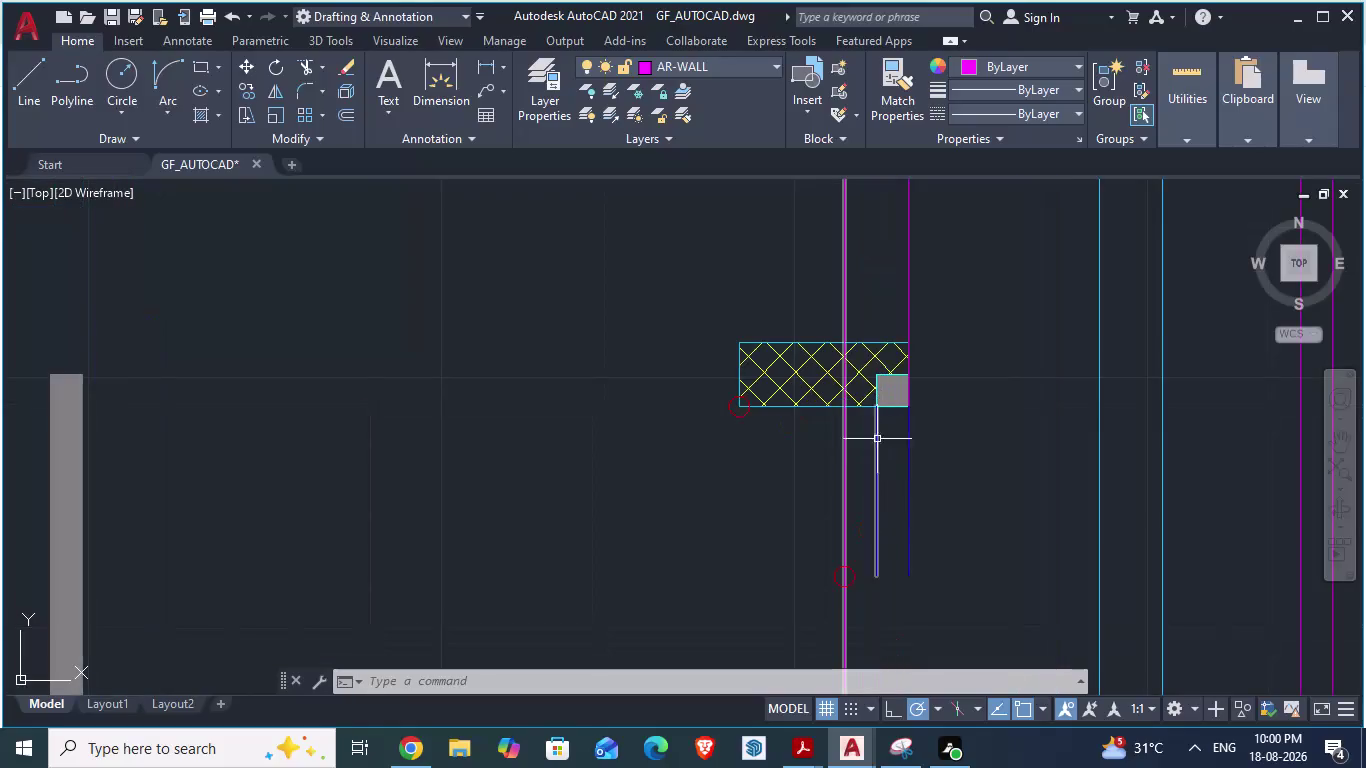
Erase the grey solid hatch filling the T-shaped interior wall near the dining area.
scroll(up, 3)
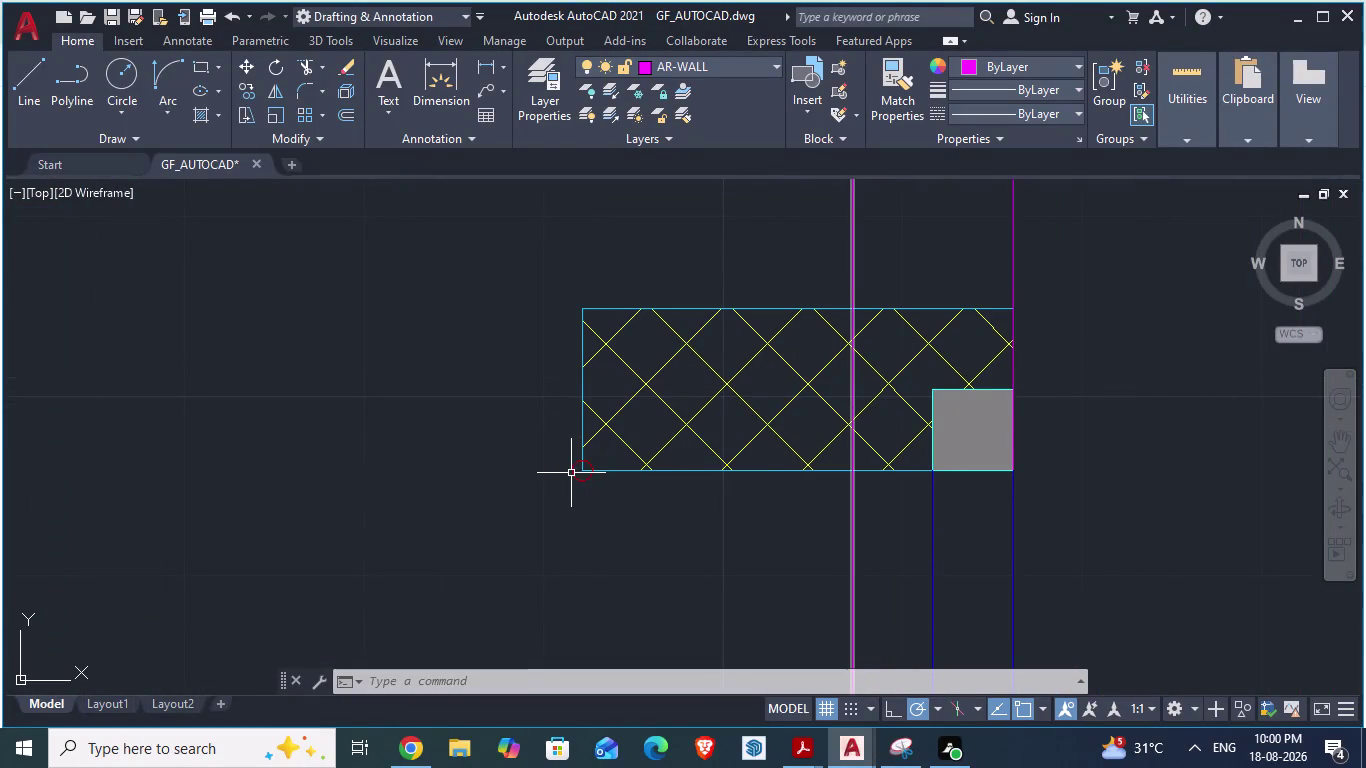
key(Escape)
key(Escape)
scroll(down, 3)
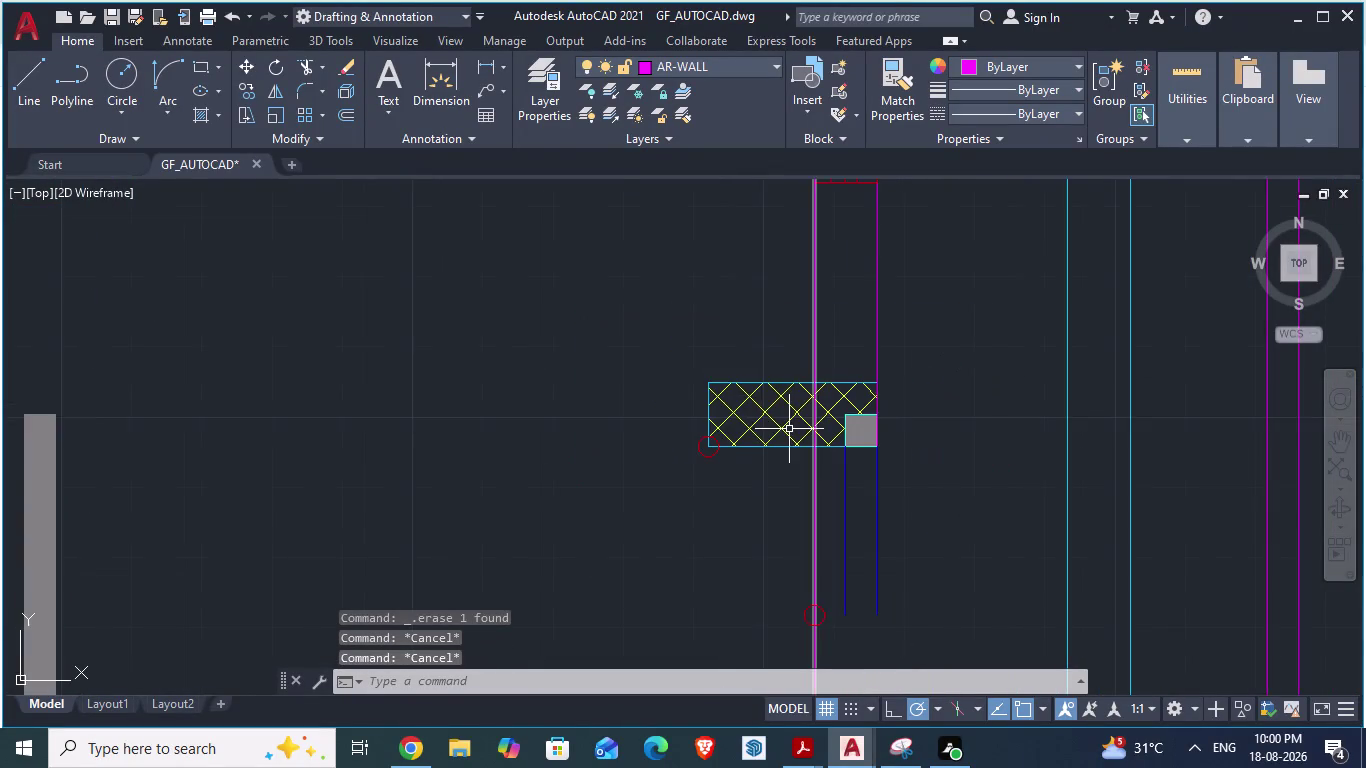
scroll(down, 3)
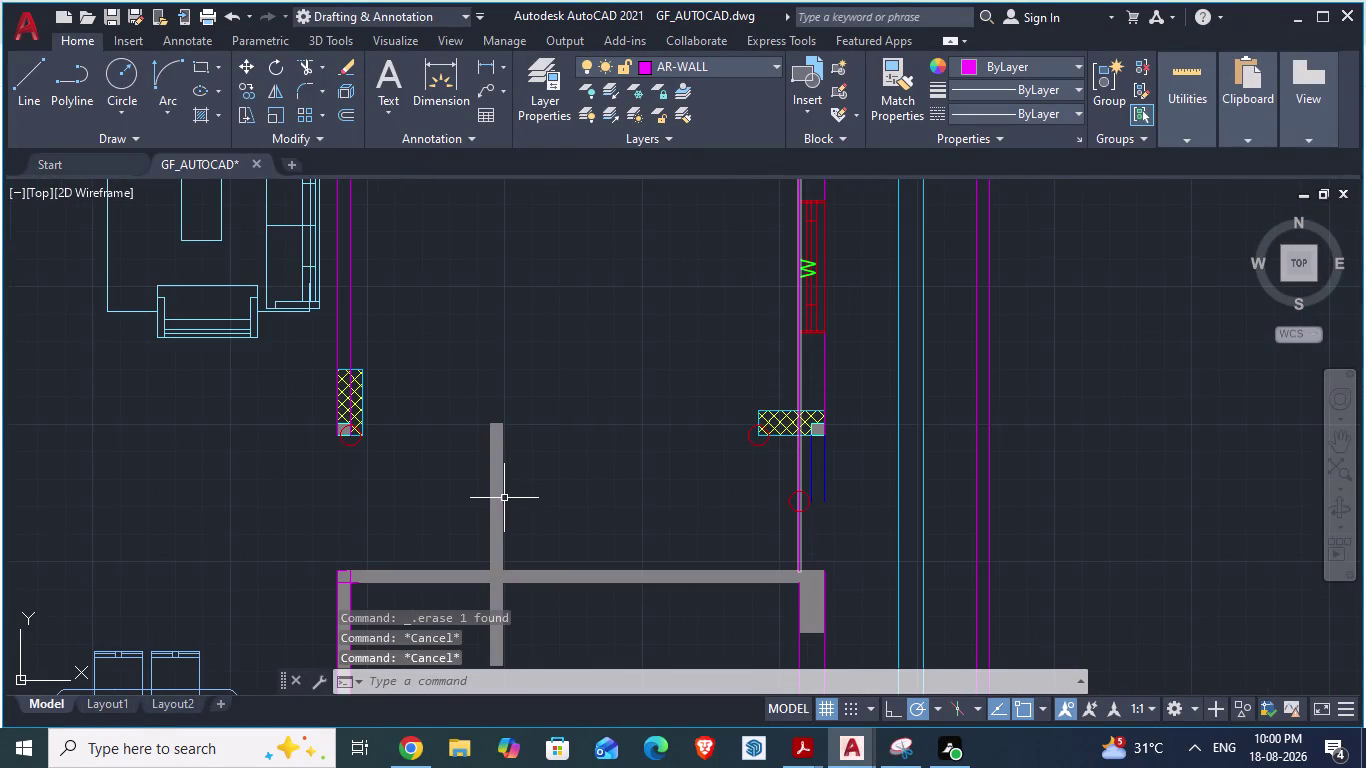
click(498, 501)
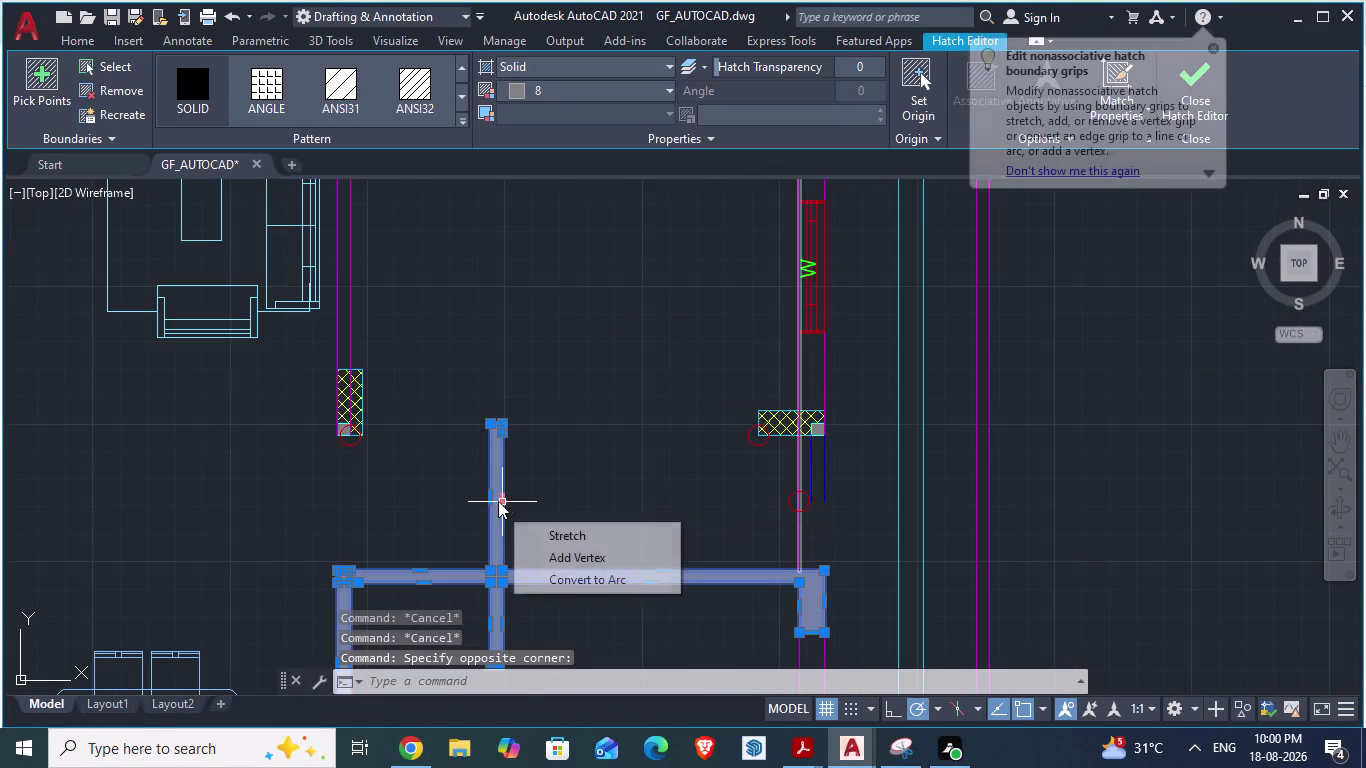
scroll(down, 3)
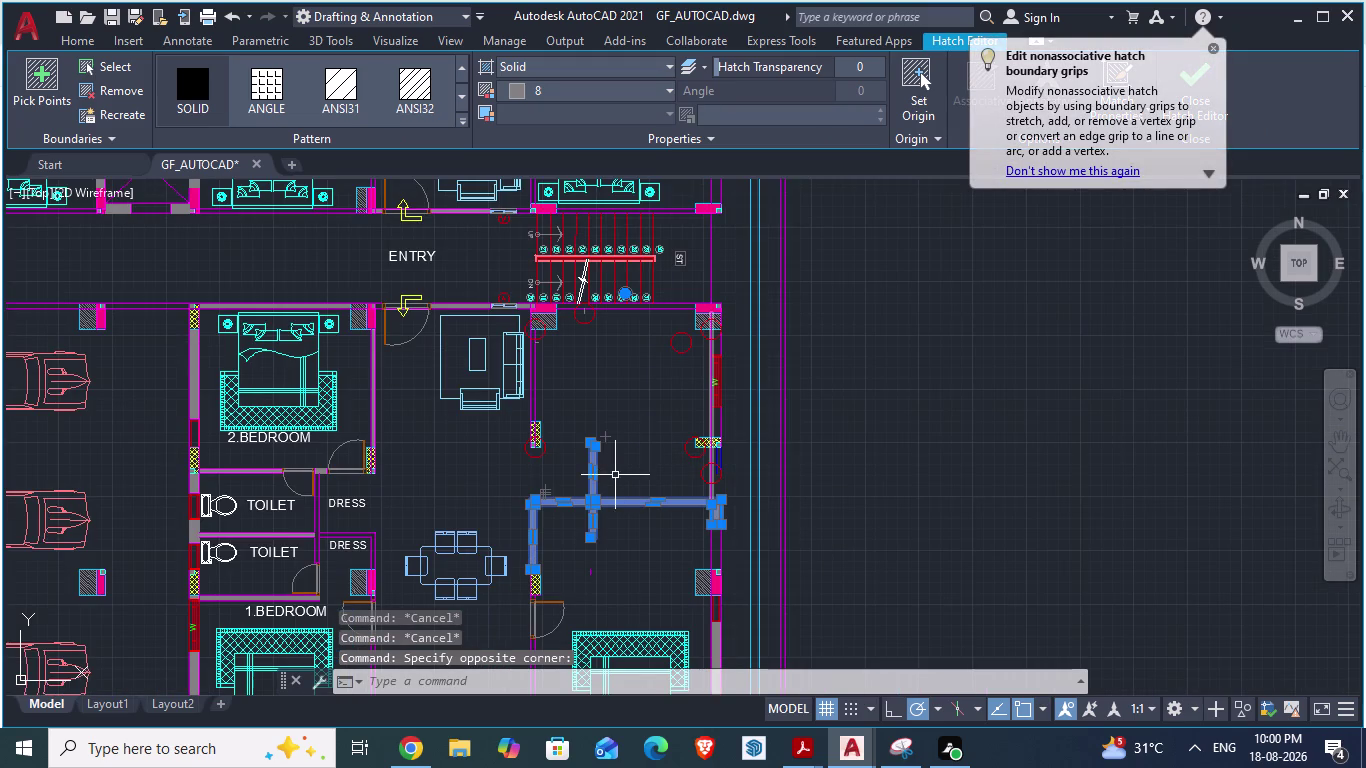
scroll(up, 3)
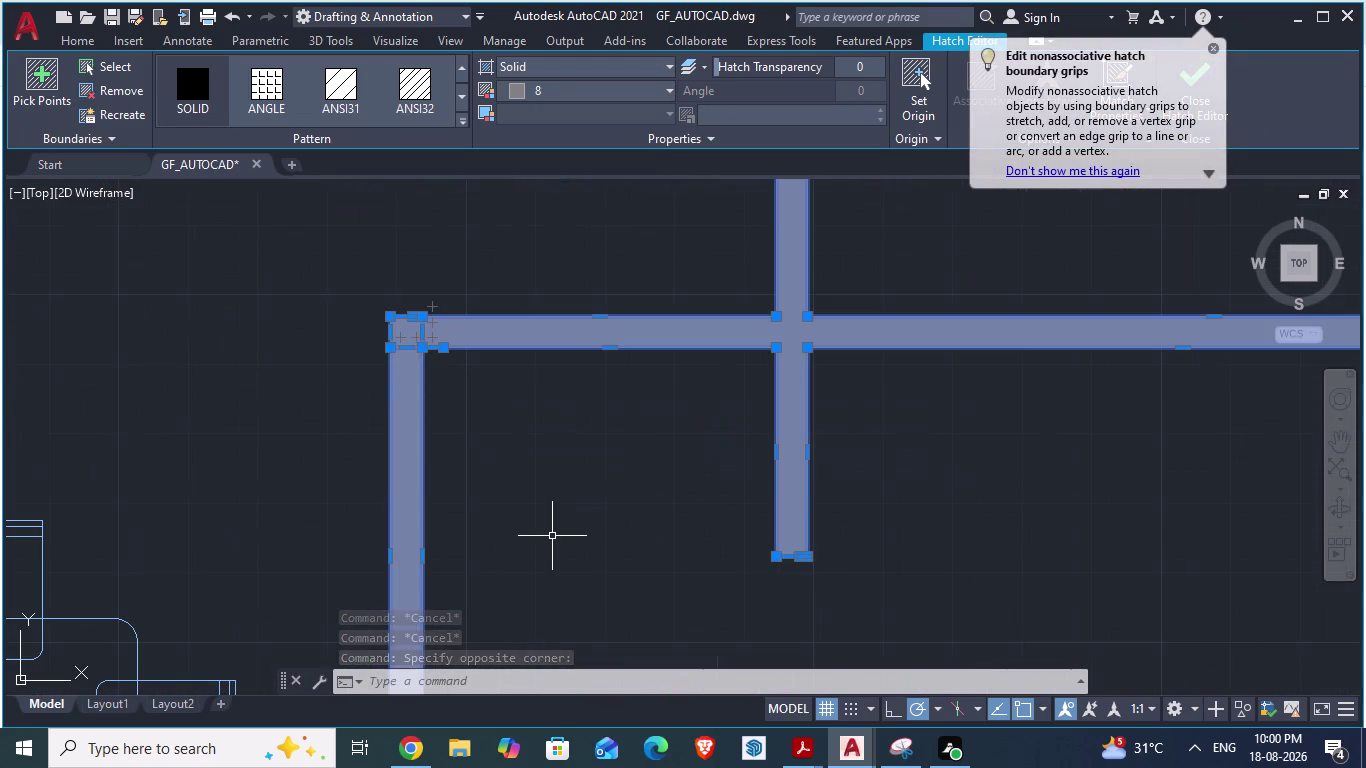
key(Delete)
scroll(down, 3)
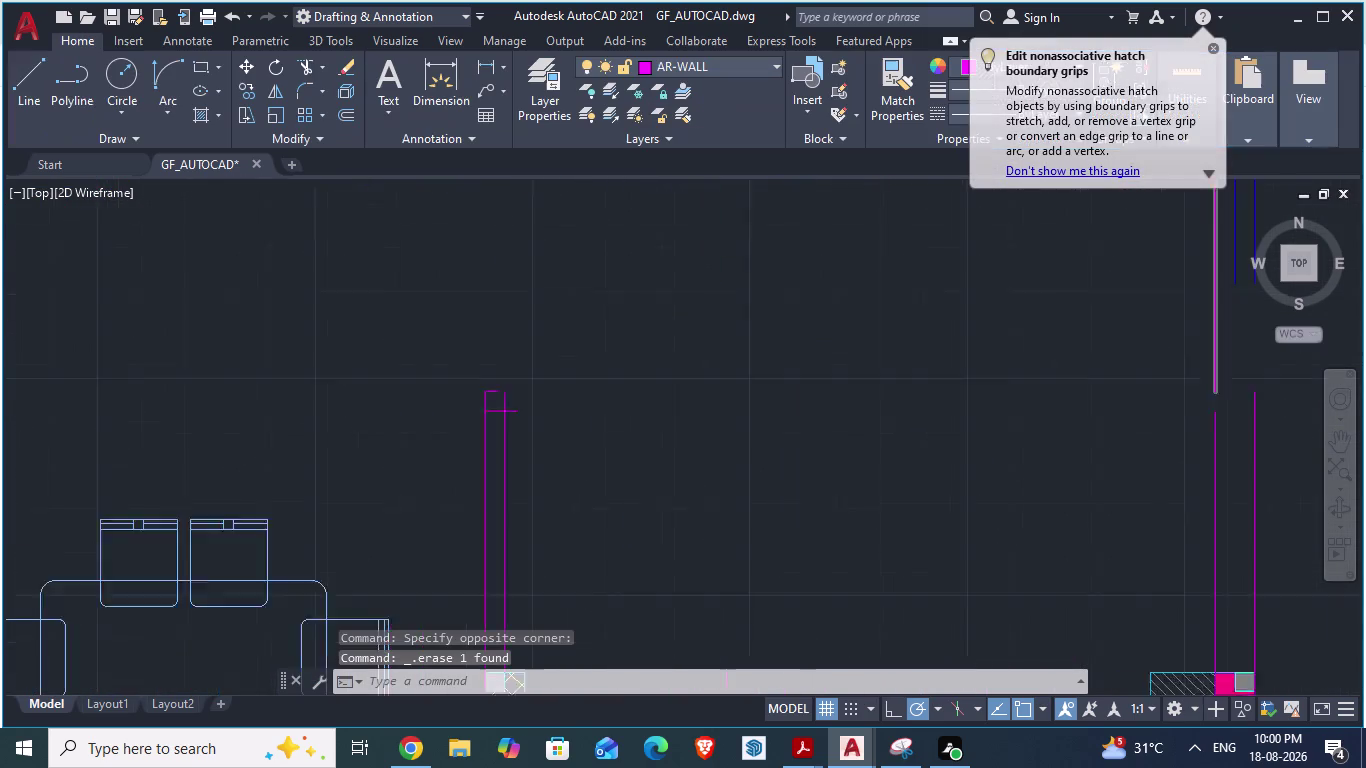
Undo the erase to restore the grey T-shaped wall hatch.
scroll(down, 3)
key(ctrl+z)
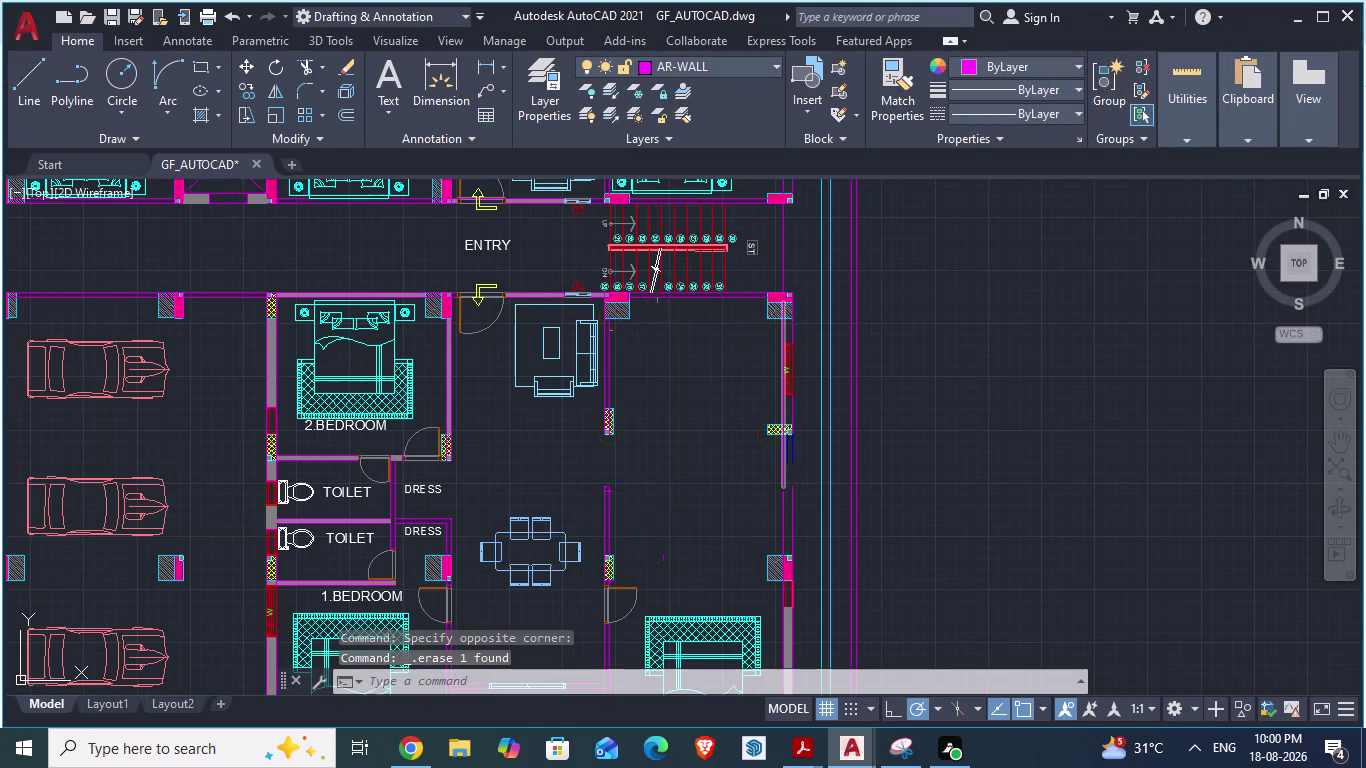
key(ctrl+z)
scroll(down, 3)
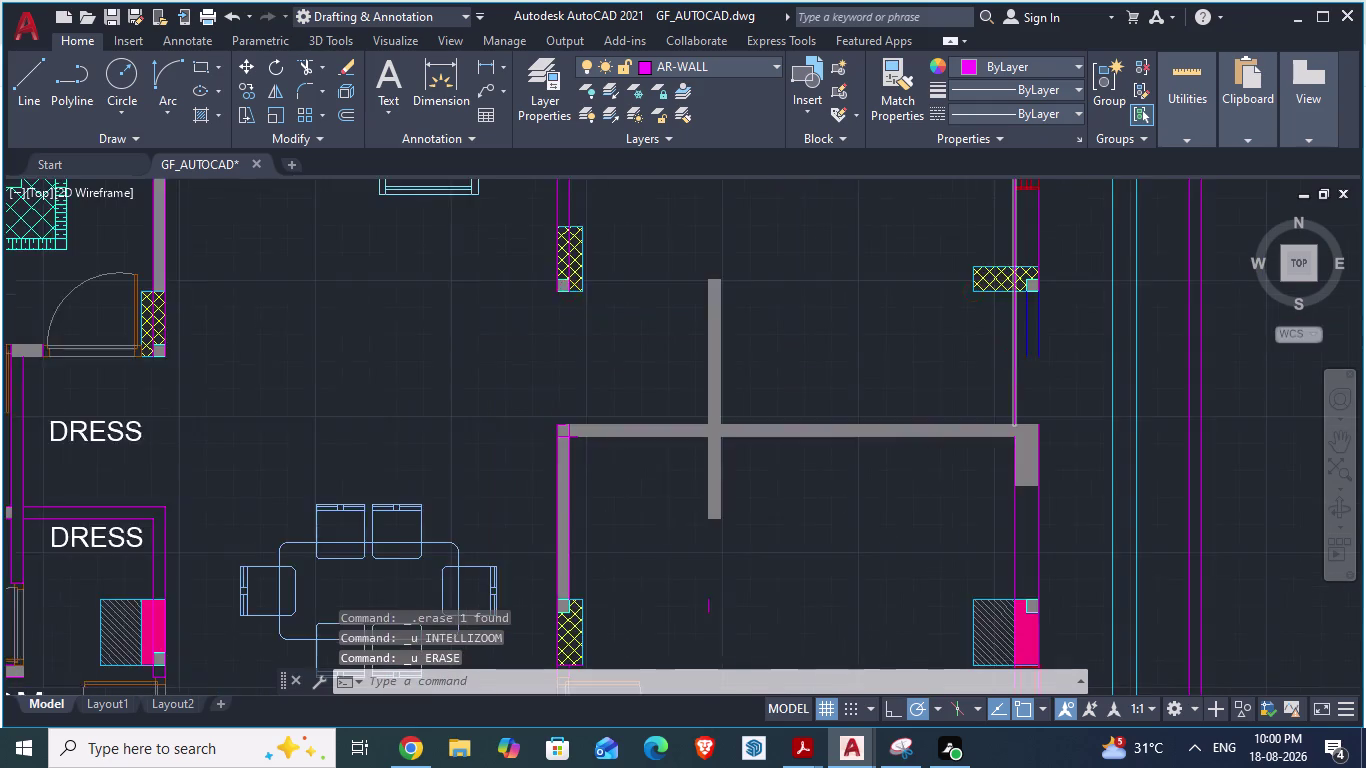
scroll(down, 3)
key(Escape)
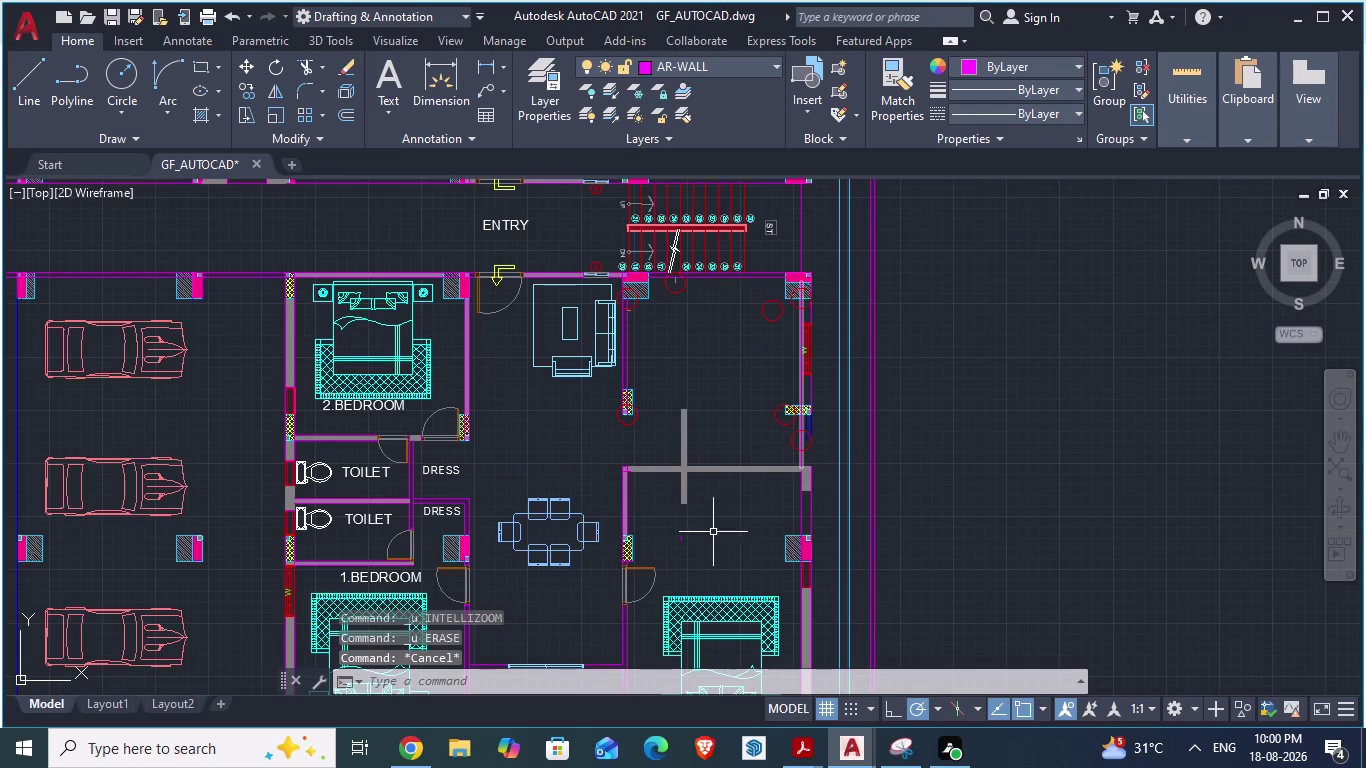
key(ctrl+z)
key(ctrl+z)
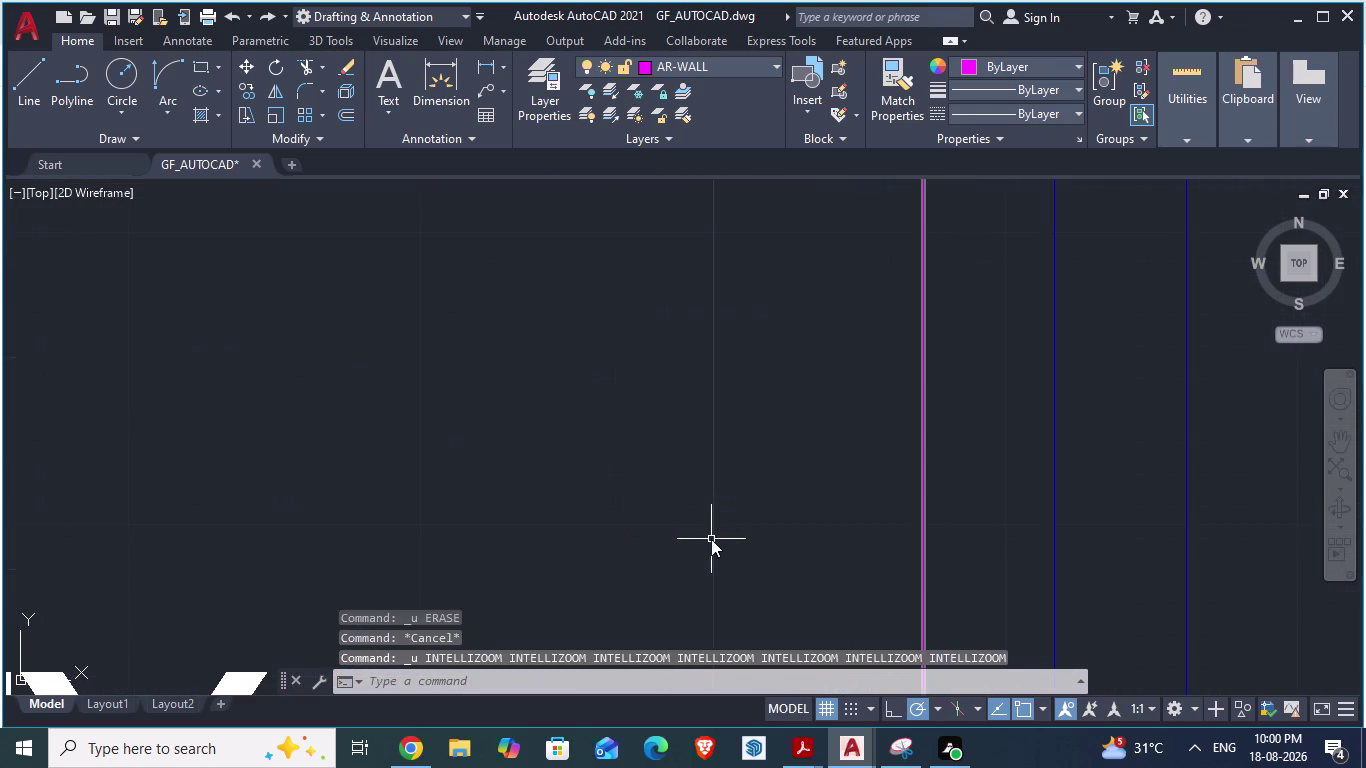
Zoom out to the whole floor plan and close the GF_AUTOCAD drawing tab.
scroll(down, 3)
scroll(down, 3)
scroll(down, 3)
scroll(down, 3)
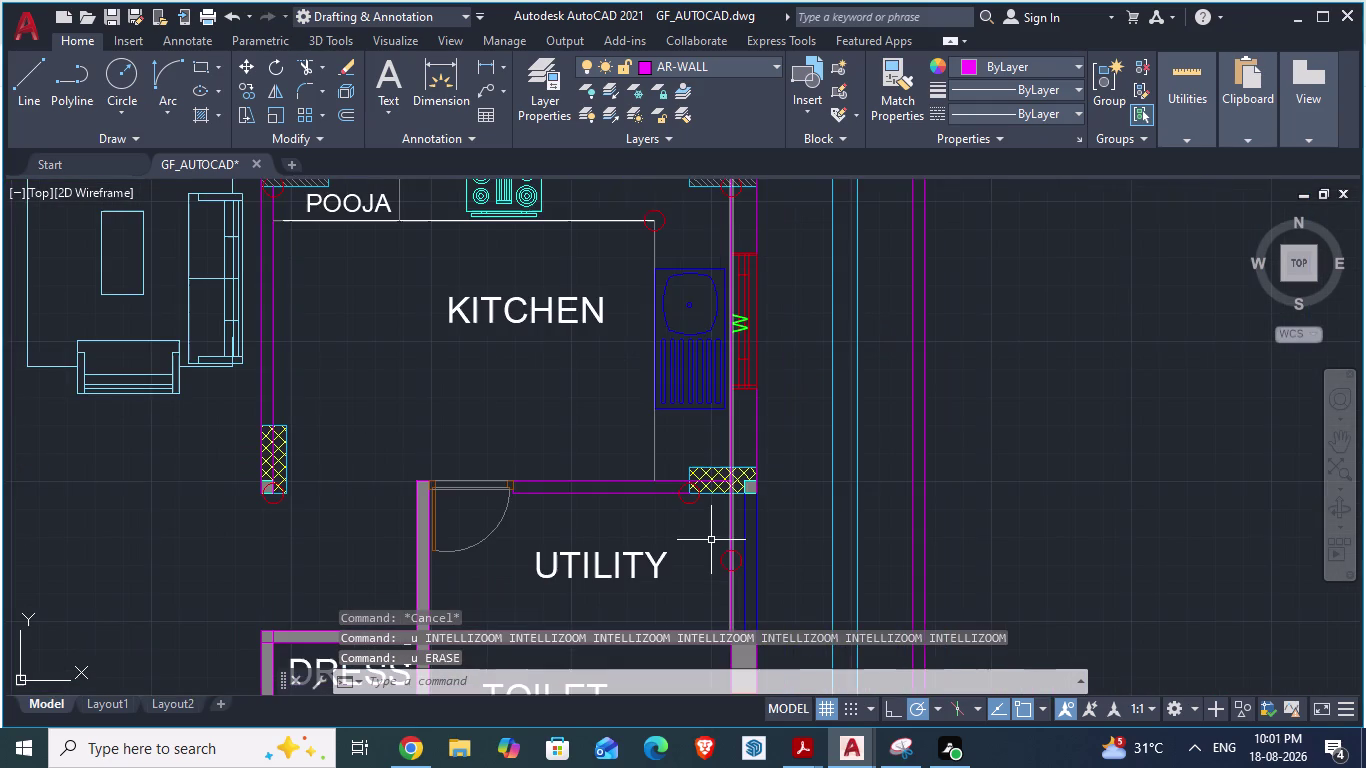
scroll(down, 3)
scroll(up, 3)
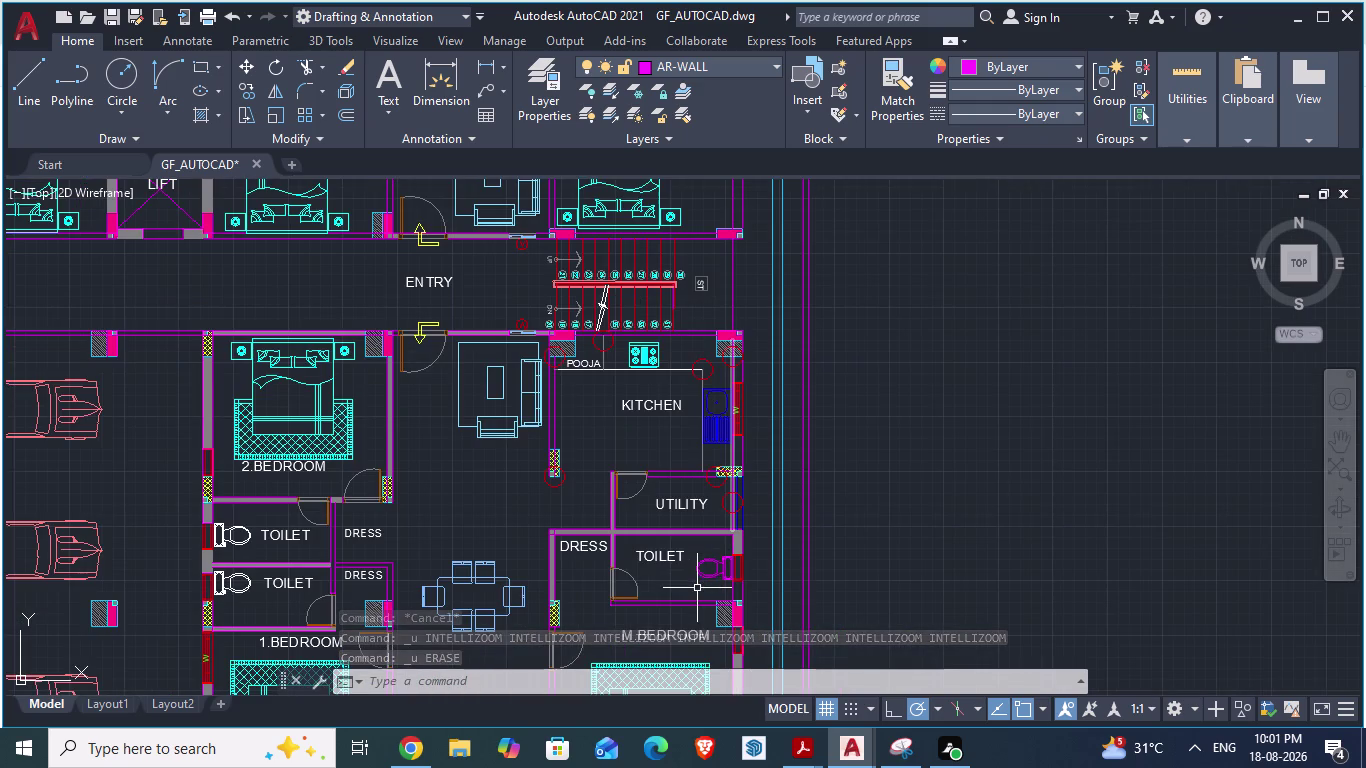
key(Escape)
scroll(down, 3)
scroll(down, 3)
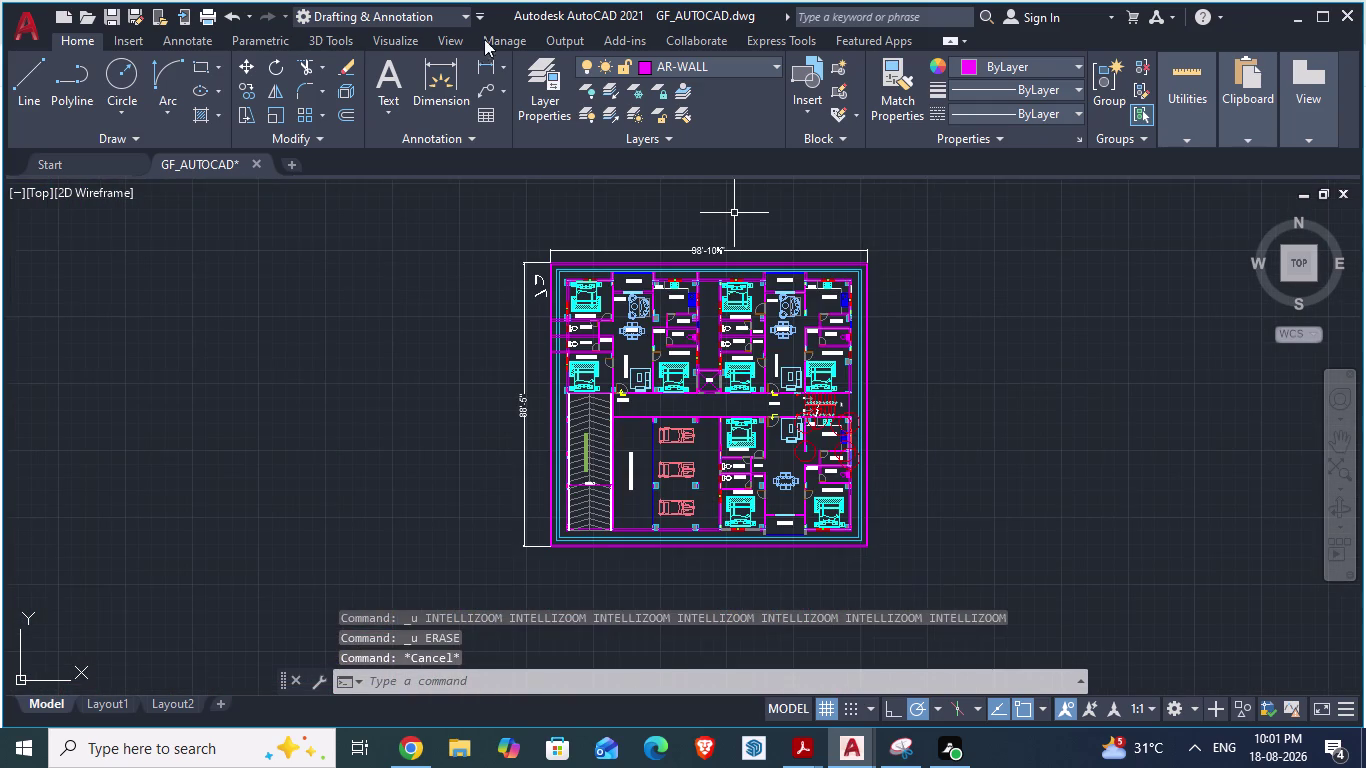
click(257, 160)
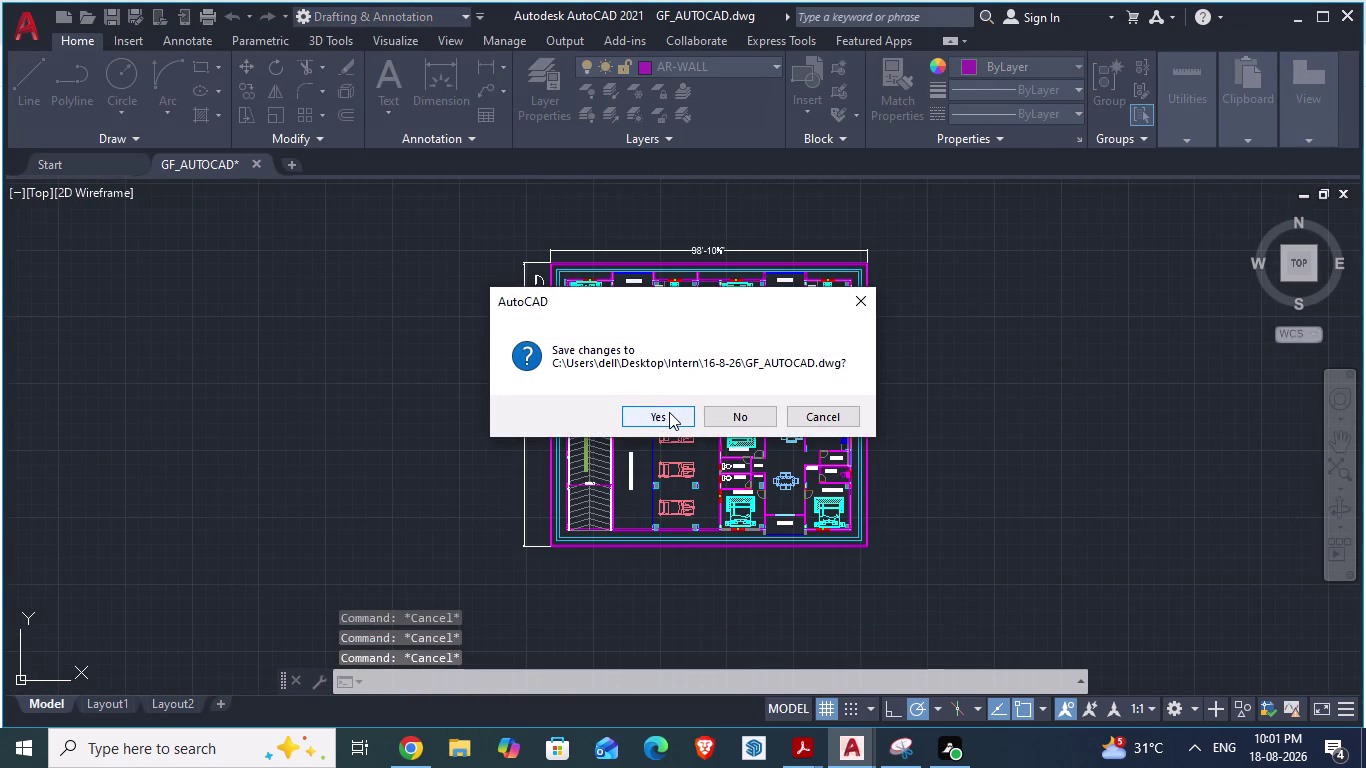
Save the changes to GF_AUTOCAD.dwg as it closes, then bring up the recent documents list.
click(669, 412)
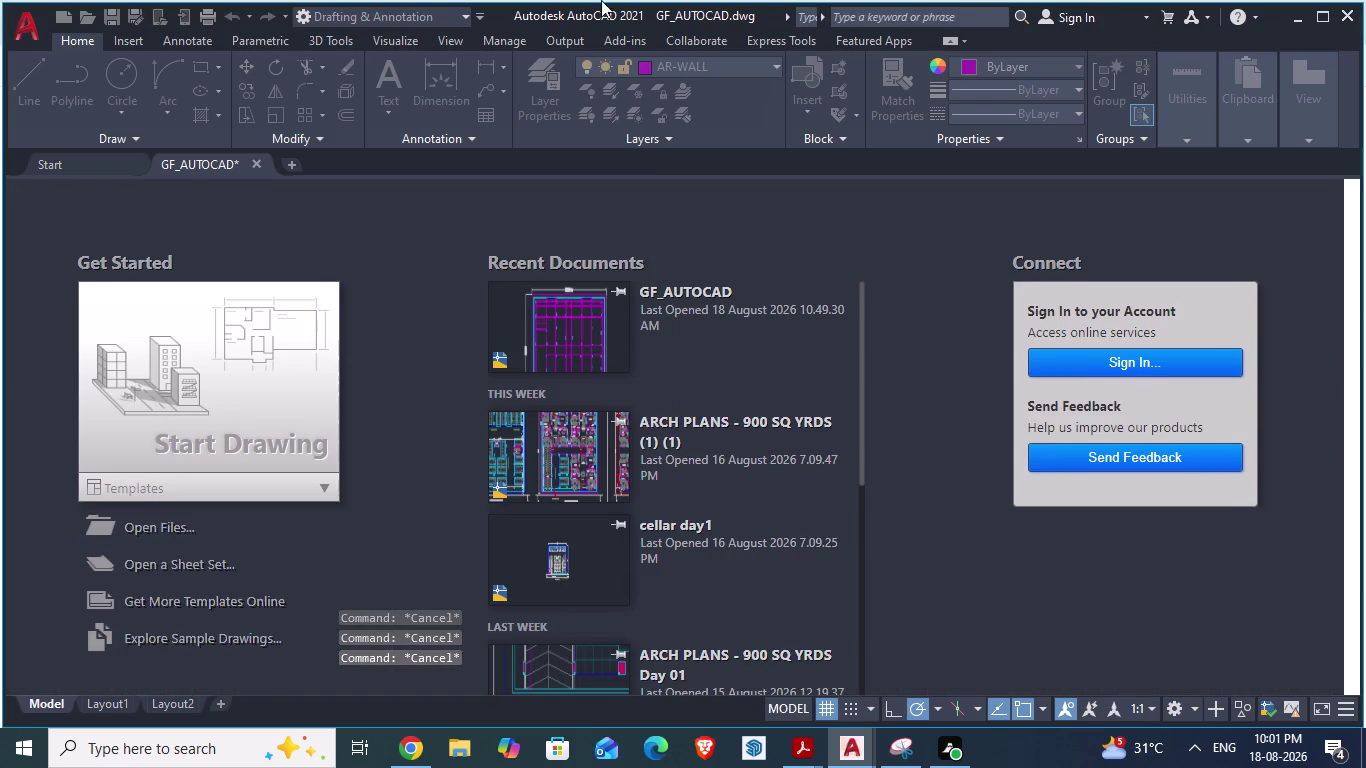
click(22, 25)
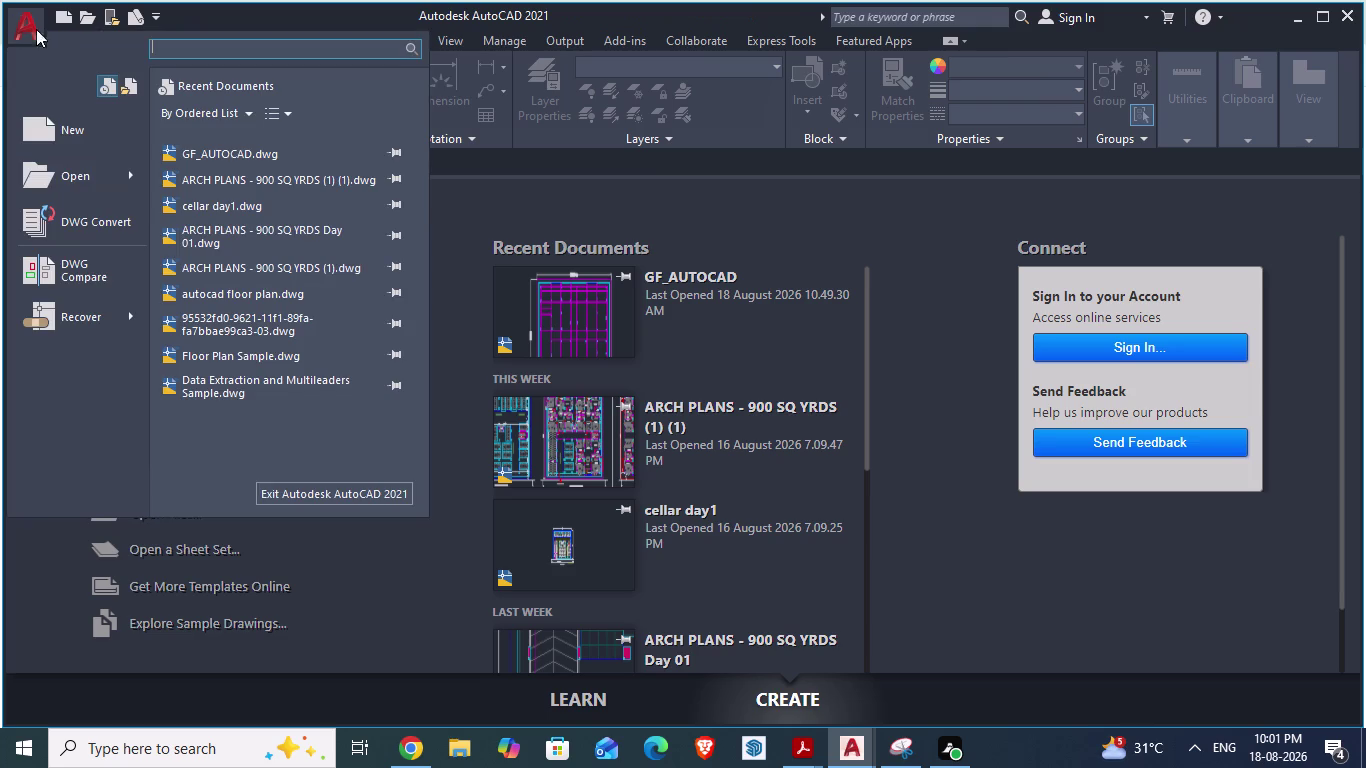
Reopen GF_AUTOCAD.dwg from the Recent Documents list.
click(576, 331)
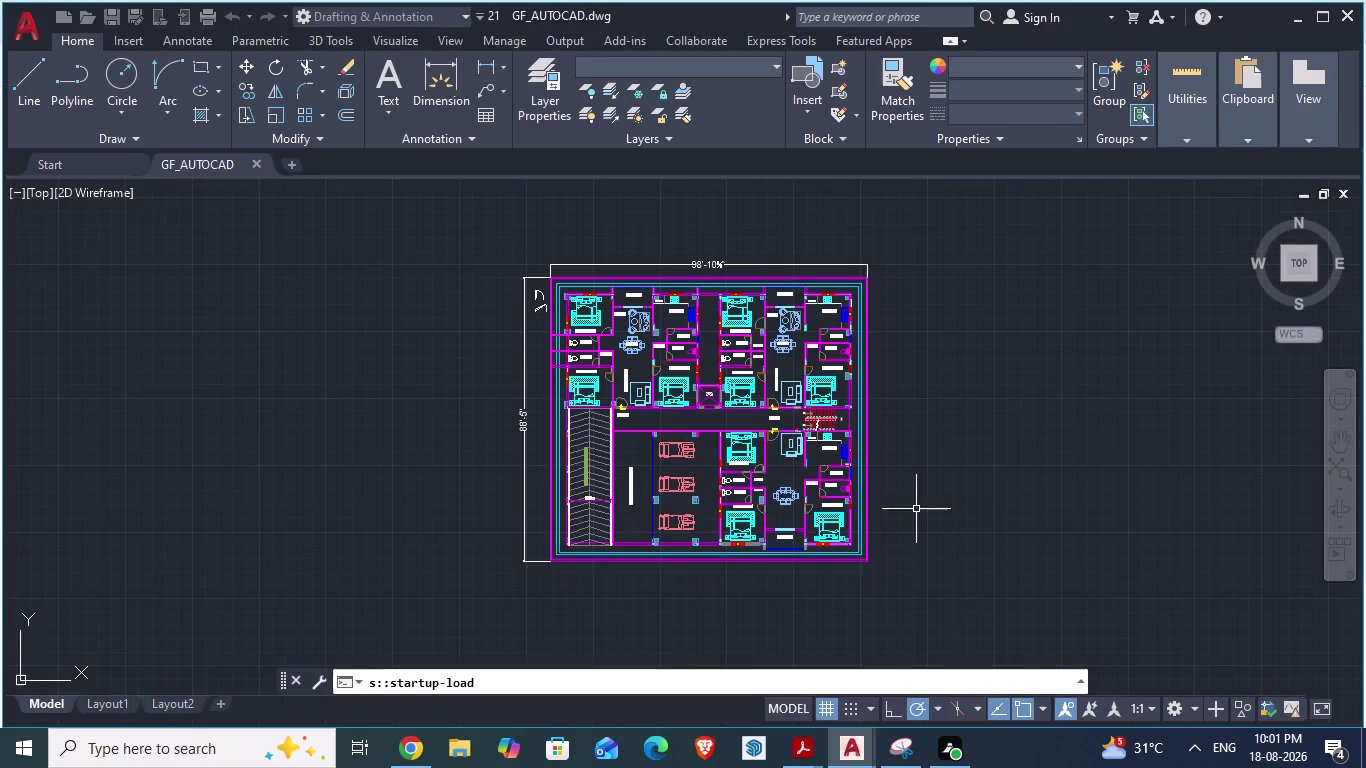
scroll(up, 3)
scroll(up, 3)
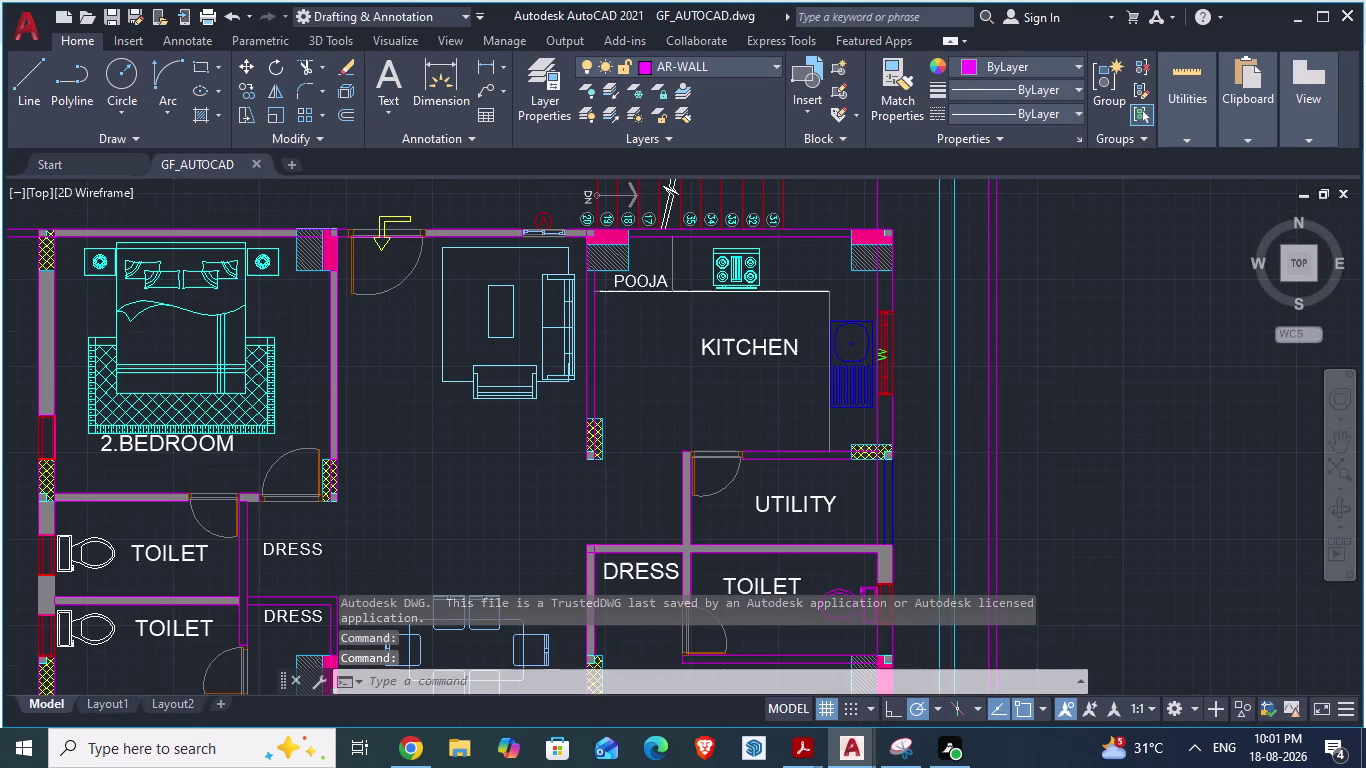
scroll(down, 3)
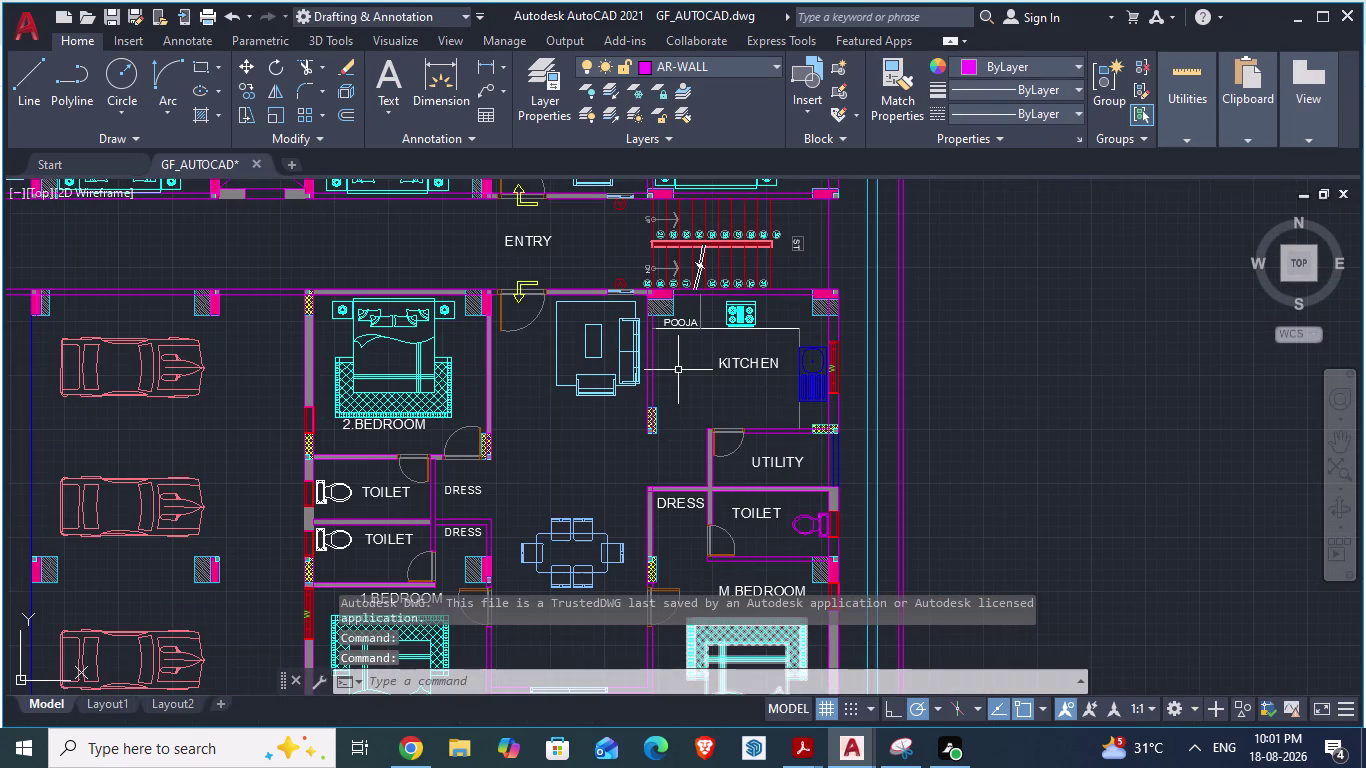
scroll(down, 3)
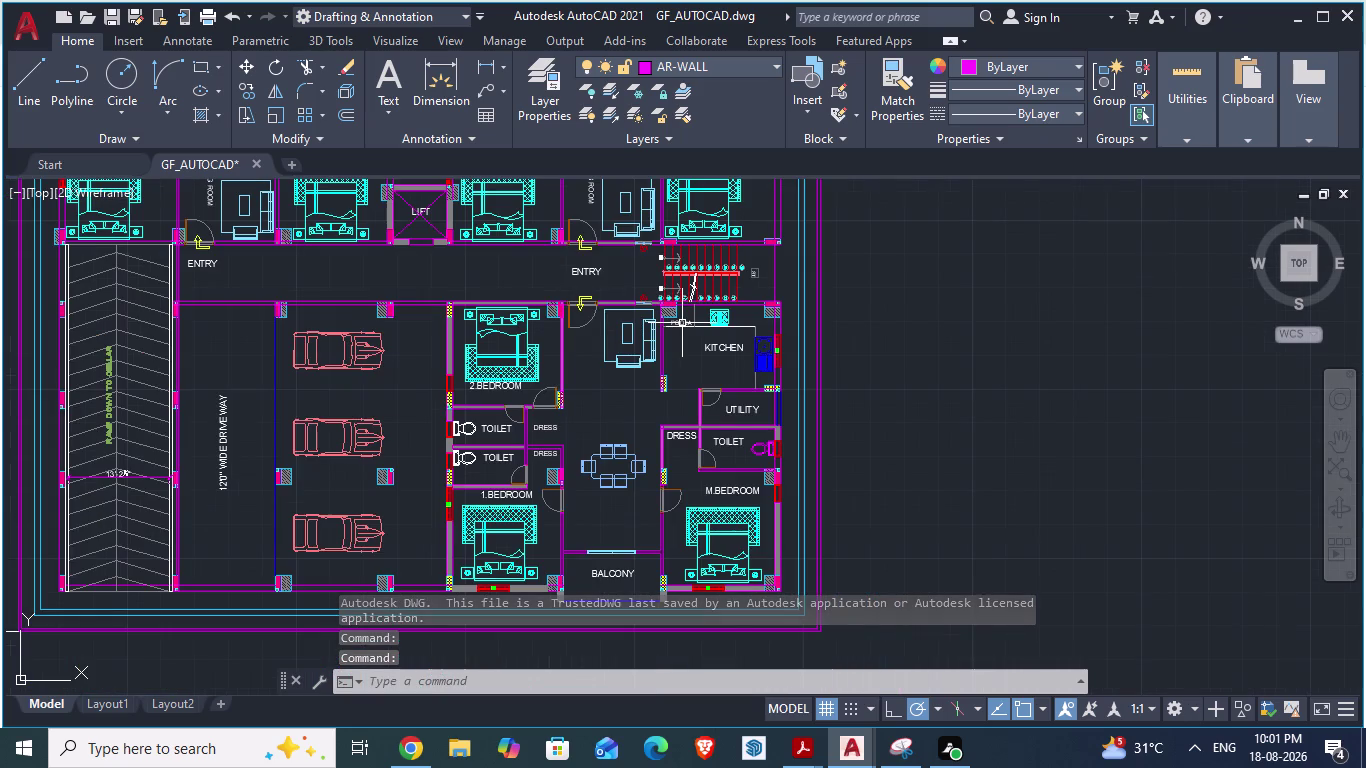
scroll(down, 3)
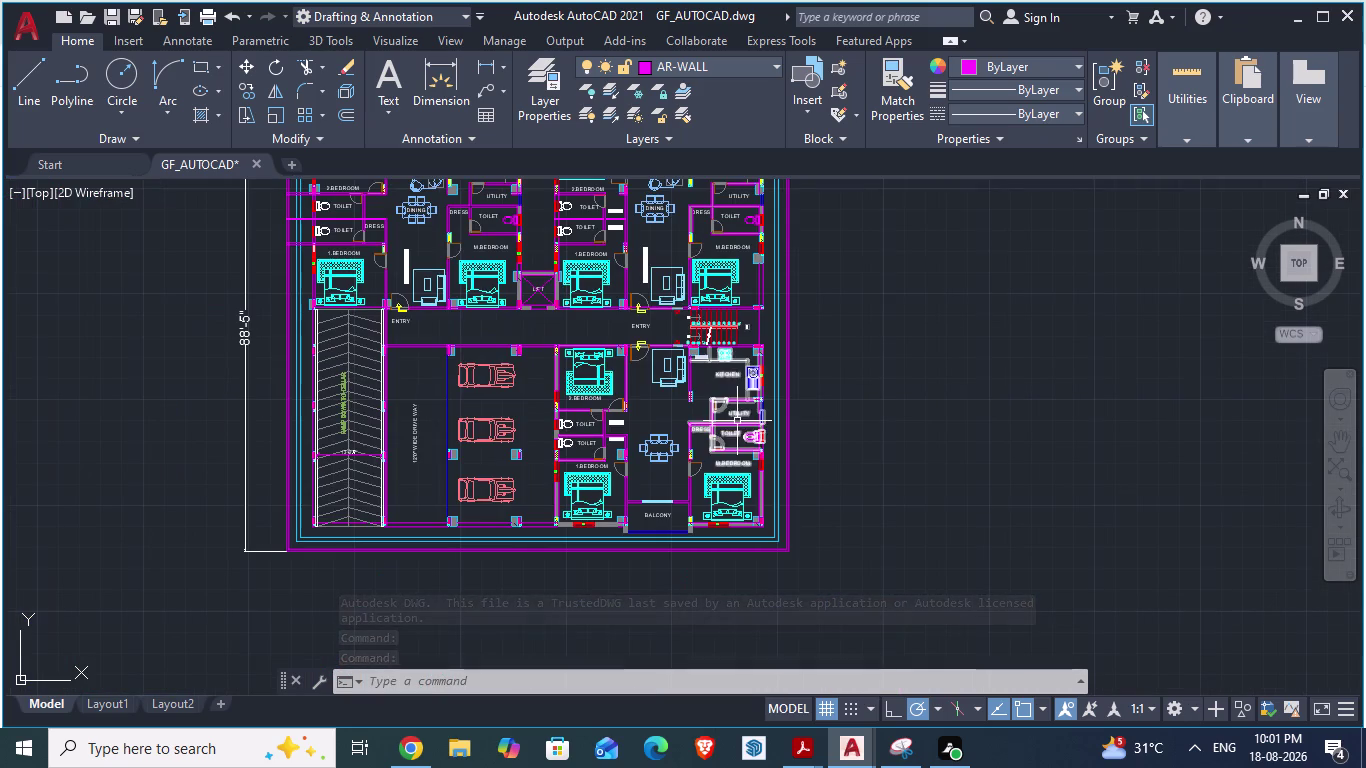
scroll(down, 3)
scroll(up, 3)
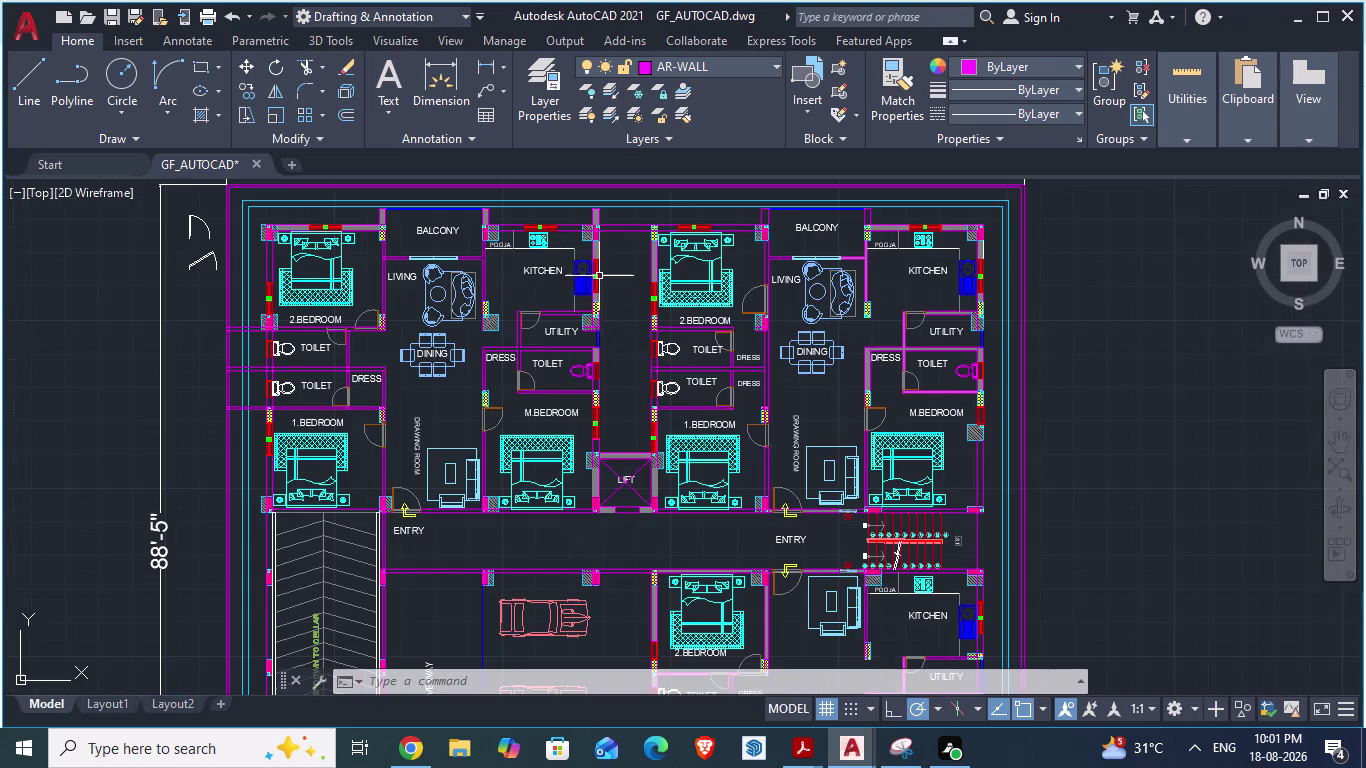